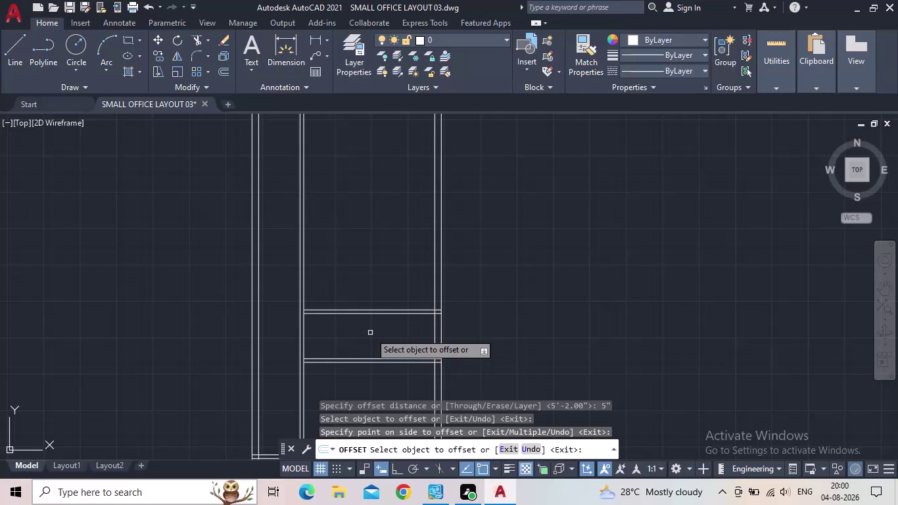
Enter a 9' offset distance and pick the horizontal partition line, then cancel.
text(9)
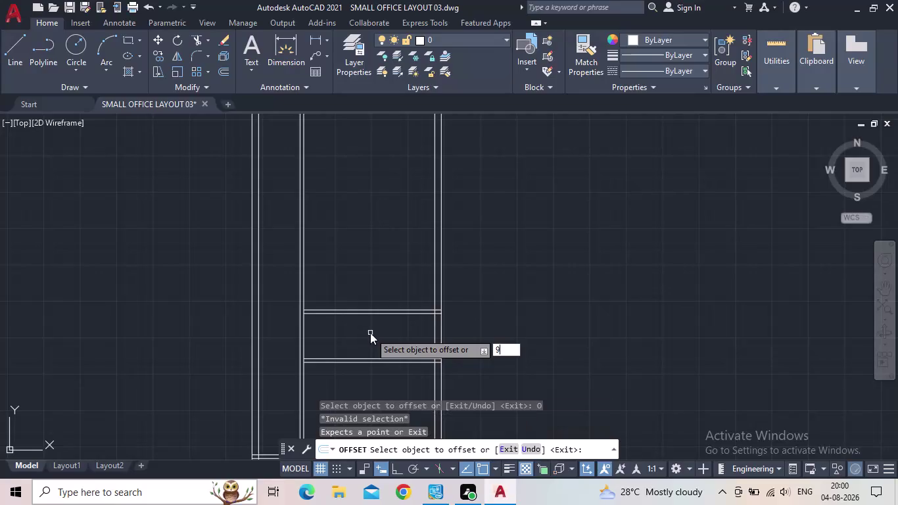
text(')
key(Return)
scroll(up, 3)
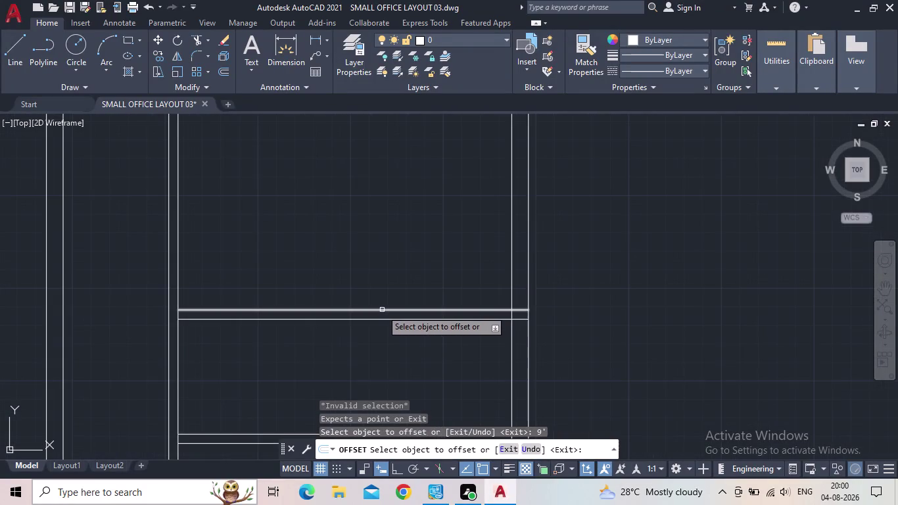
click(381, 310)
key(Escape)
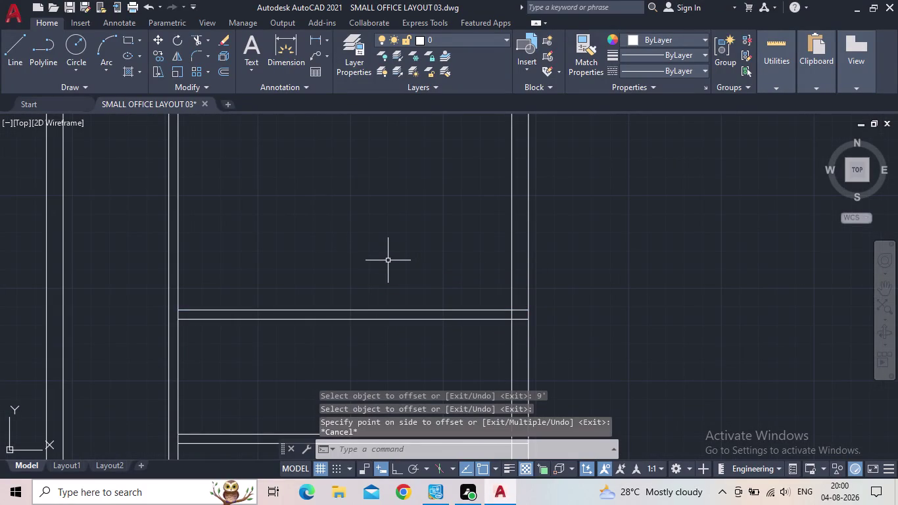
Restart OFFSET with a corrected 9' distance and select the horizontal partition line.
key(o)
key(Return)
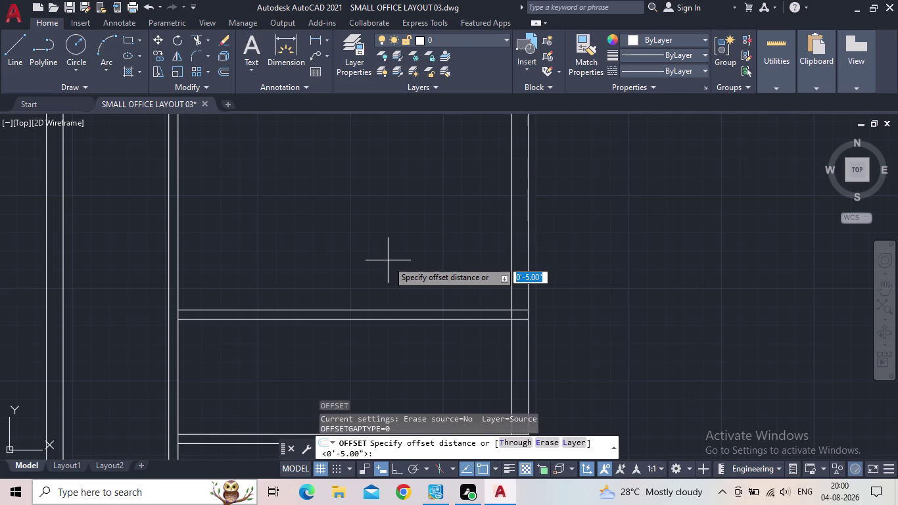
text(9")
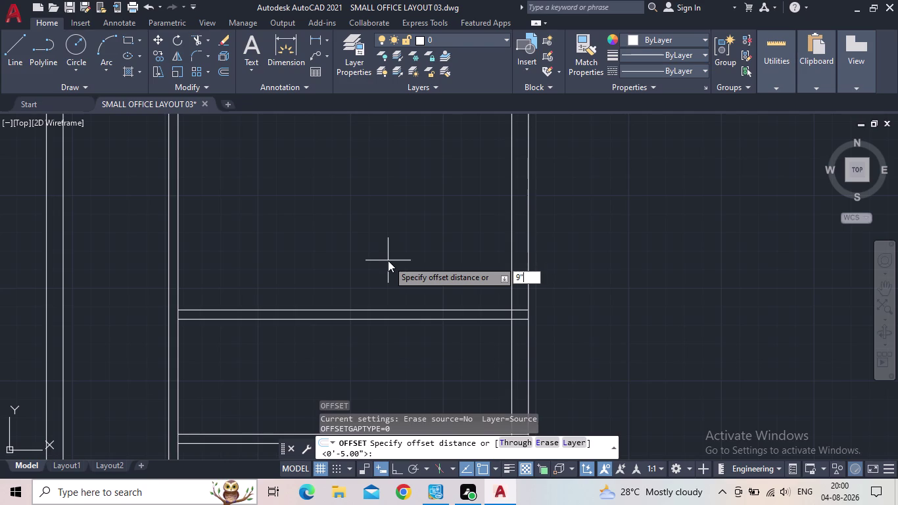
key(BackSpace)
key(BackSpace)
key(9)
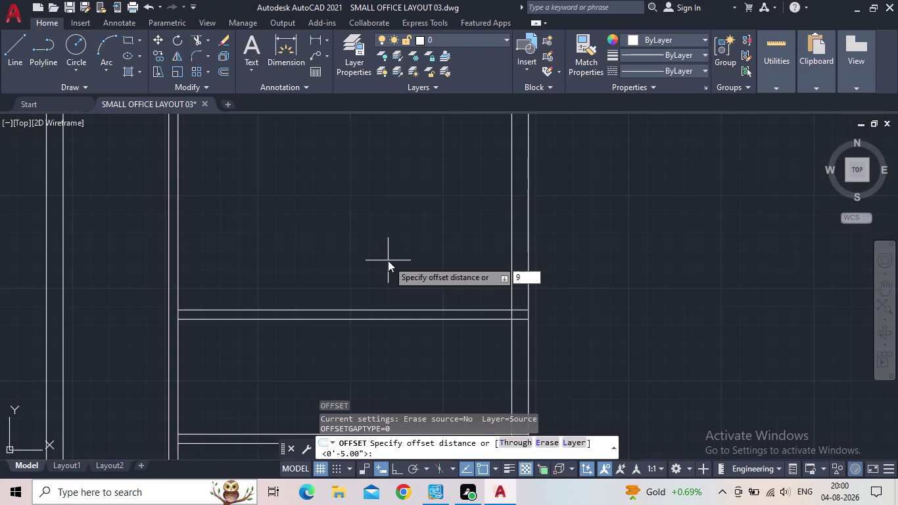
key(apostrophe)
key(Return)
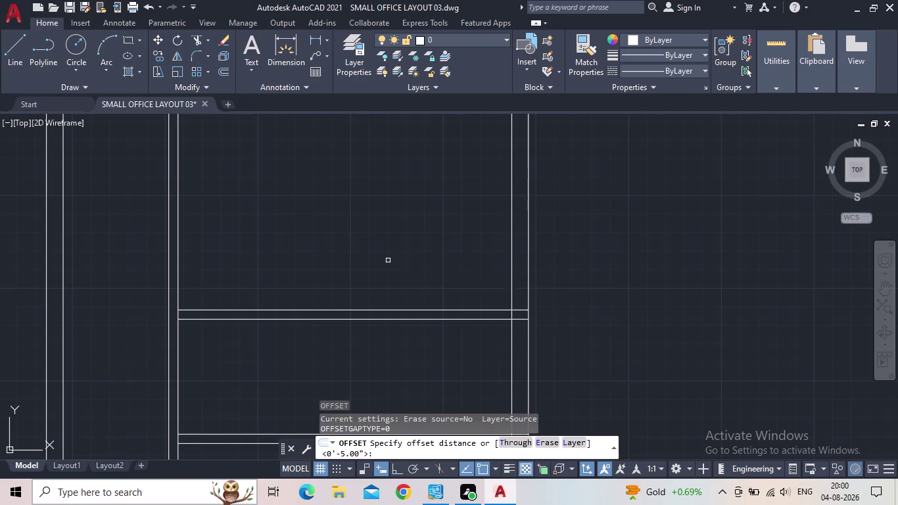
click(400, 309)
scroll(down, 3)
middle_drag(416, 235, 433, 305)
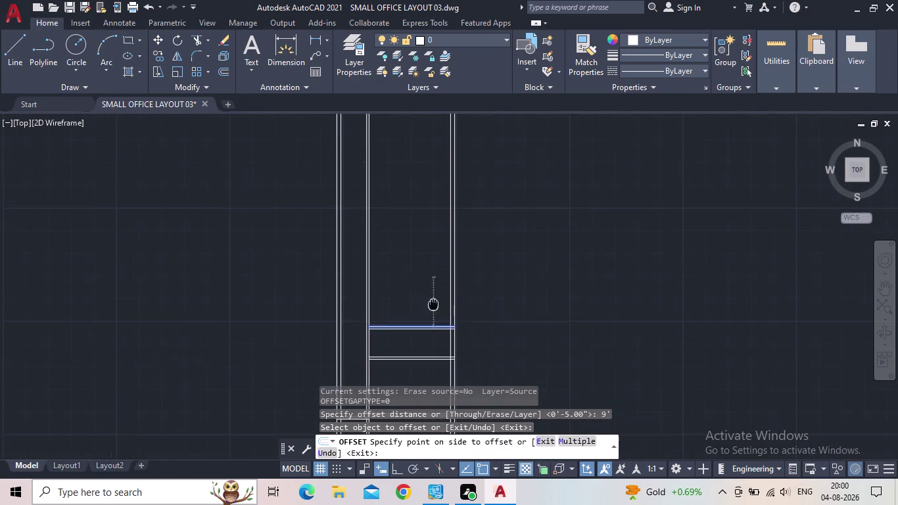
Place the 9-foot copy above, then offset the new partition line 9 inches.
click(424, 284)
key(Escape)
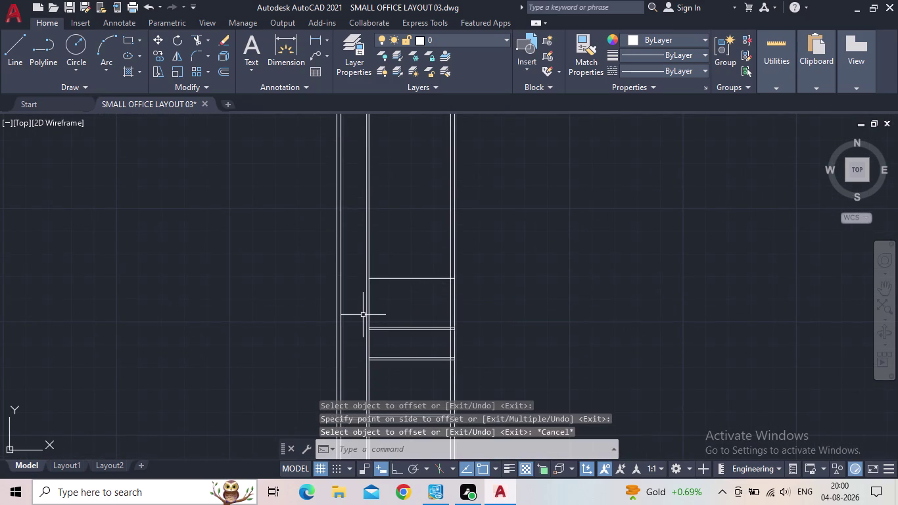
key(o)
key(Return)
text(9)
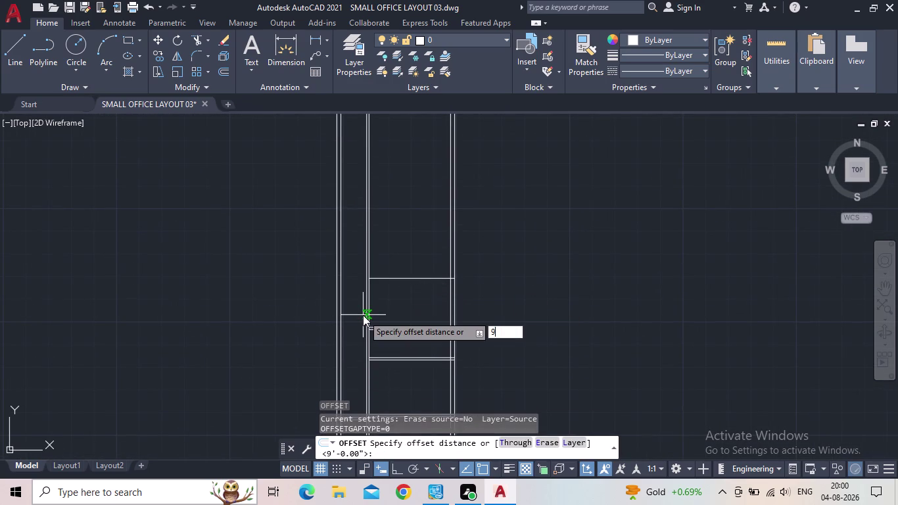
text(")
key(Return)
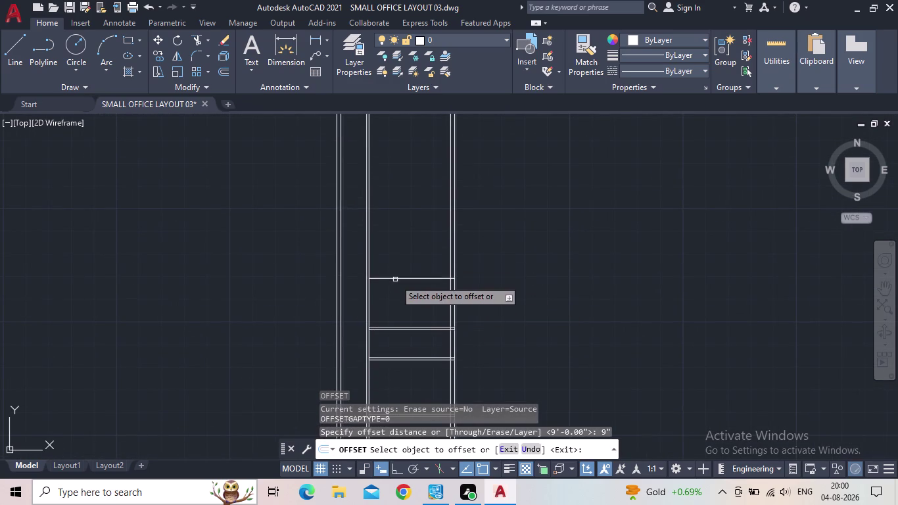
click(395, 279)
click(397, 257)
Pan across the floor plan to review the partitions and exit the offset command.
scroll(up, 3)
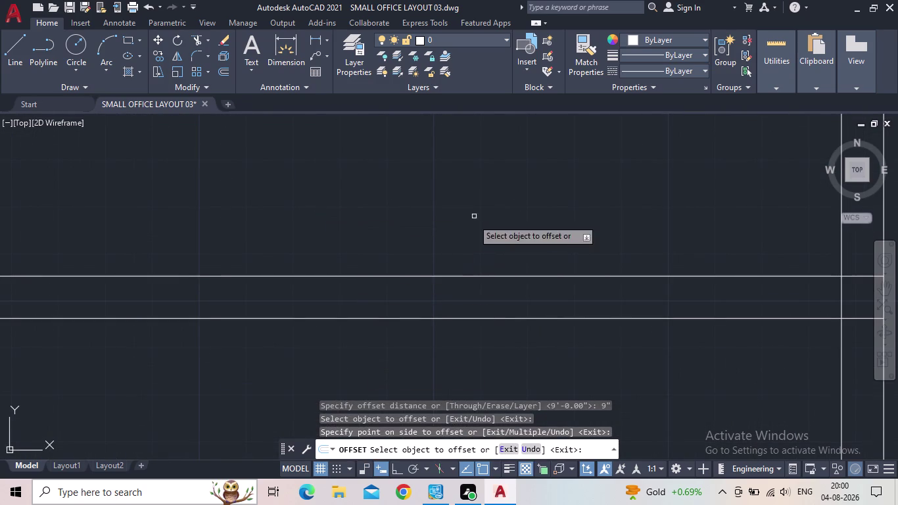
scroll(down, 3)
middle_drag(525, 322, 582, 233)
scroll(down, 3)
middle_drag(562, 231, 556, 236)
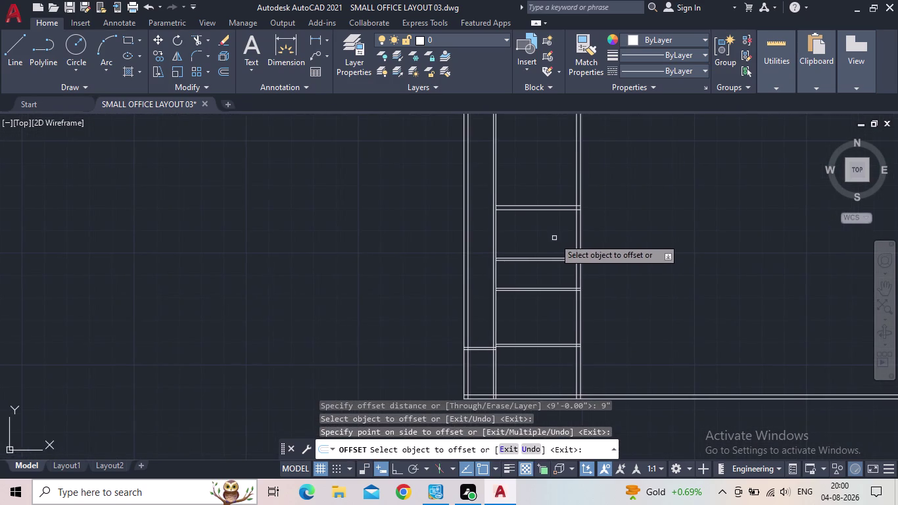
scroll(up, 3)
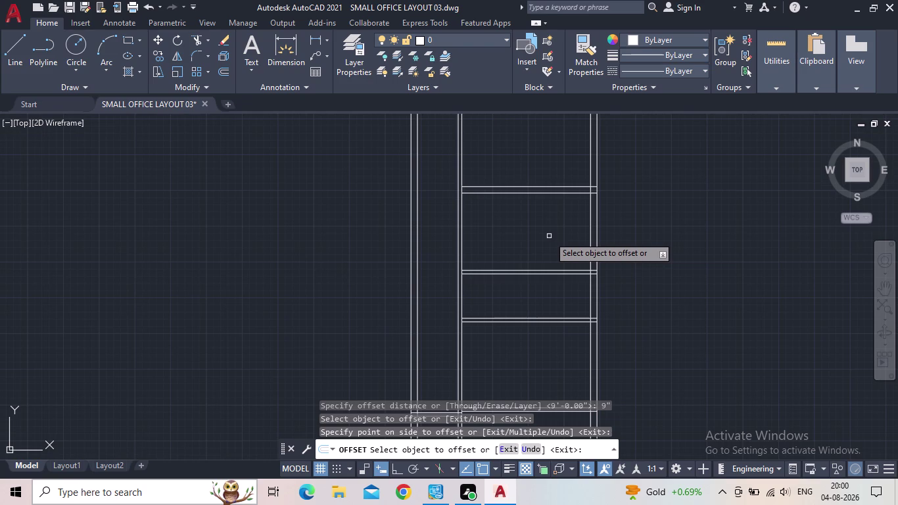
middle_drag(549, 236, 445, 223)
scroll(down, 3)
middle_click(447, 226)
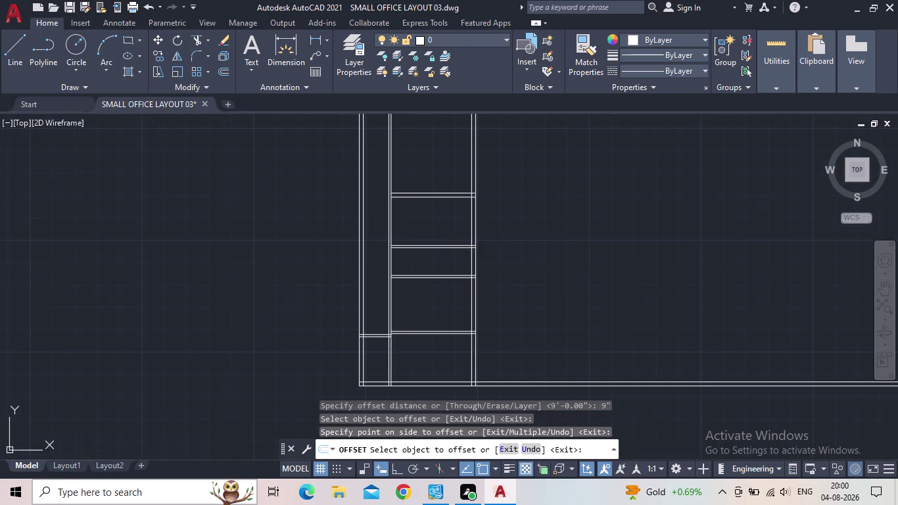
key(t)
key(r)
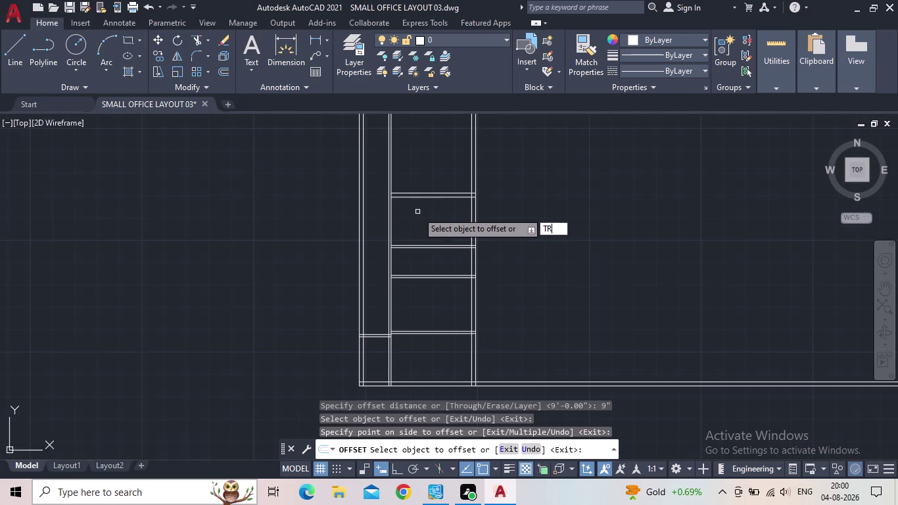
key(BackSpace)
key(BackSpace)
key(e)
key(x)
key(Return)
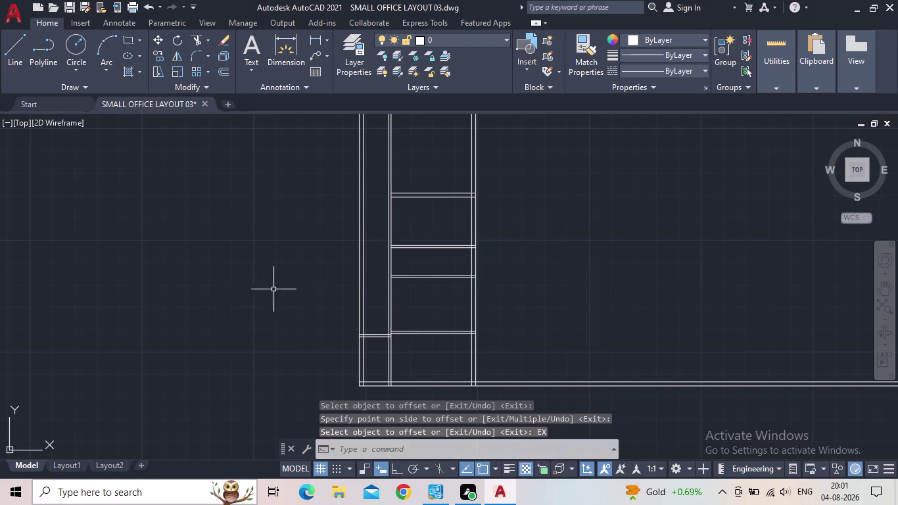
Pan to the upper partition bay, clear the stray selection, and start EXTEND.
scroll(up, 3)
middle_drag(419, 232, 487, 278)
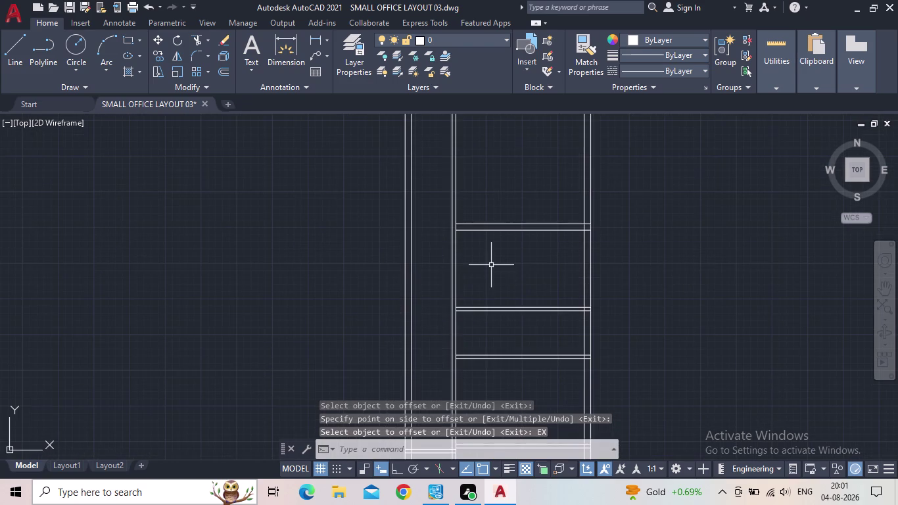
drag(521, 249, 508, 203)
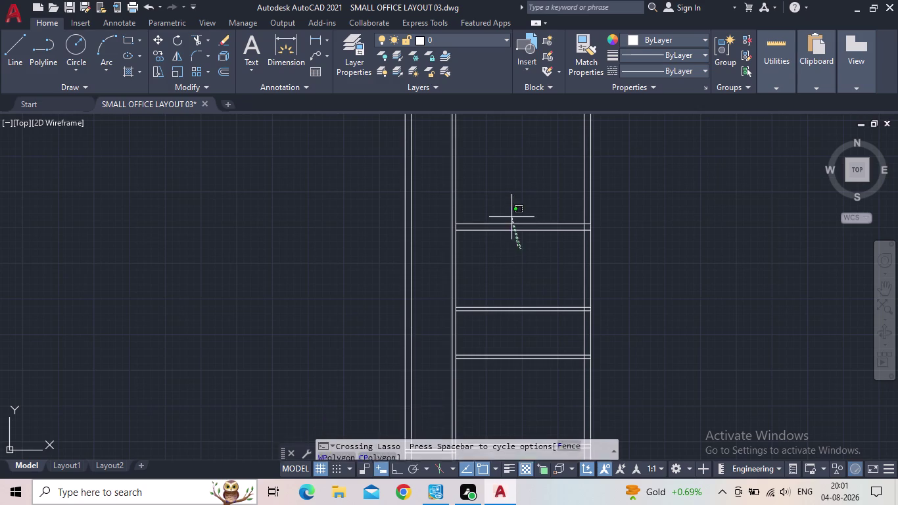
drag(509, 203, 513, 275)
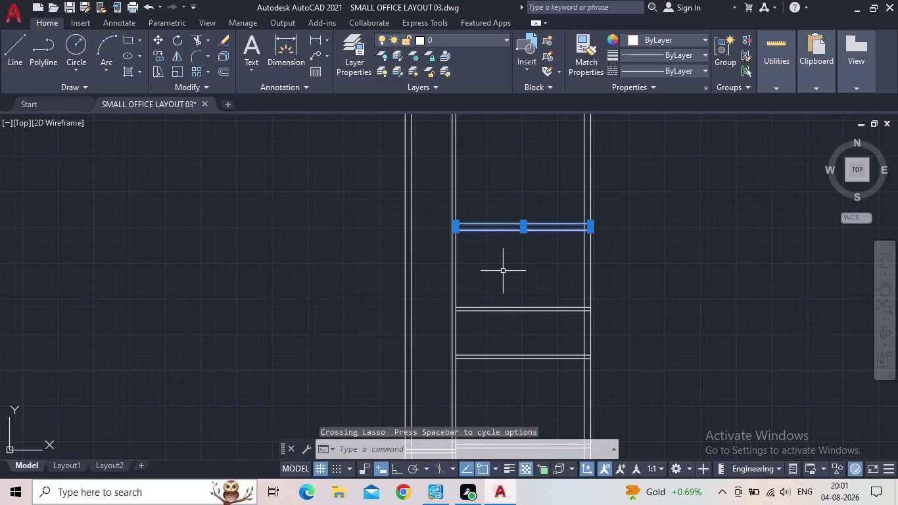
key(Escape)
key(e)
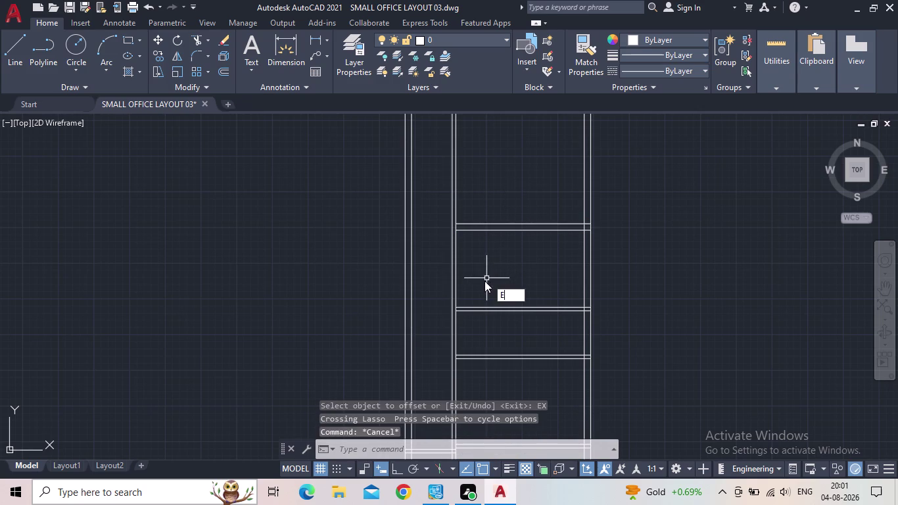
key(x)
key(space)
Extend both upper partition lines left to the outer wall.
drag(513, 249, 507, 204)
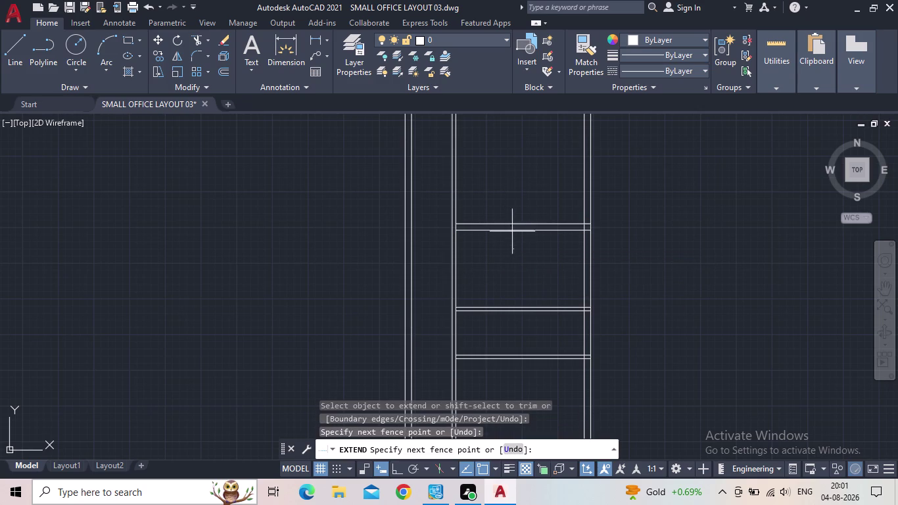
drag(506, 203, 505, 198)
click(487, 233)
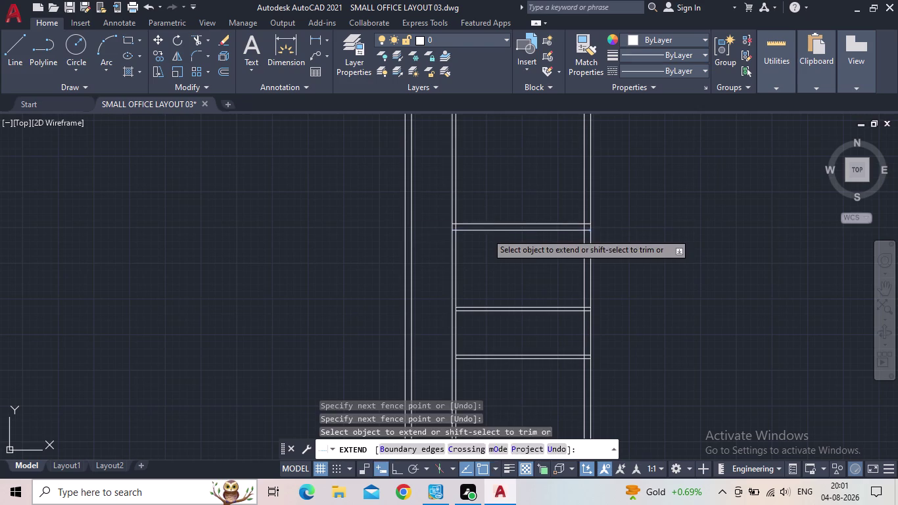
click(481, 229)
click(481, 225)
click(477, 224)
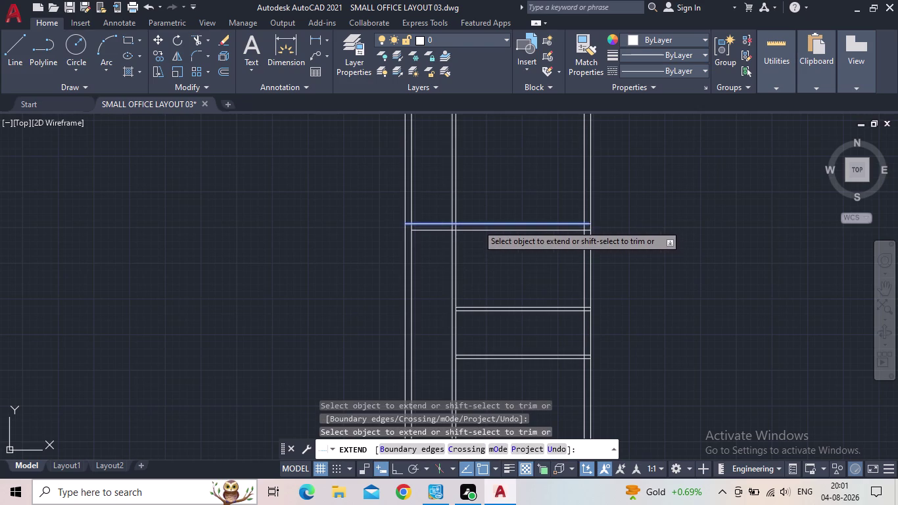
click(439, 230)
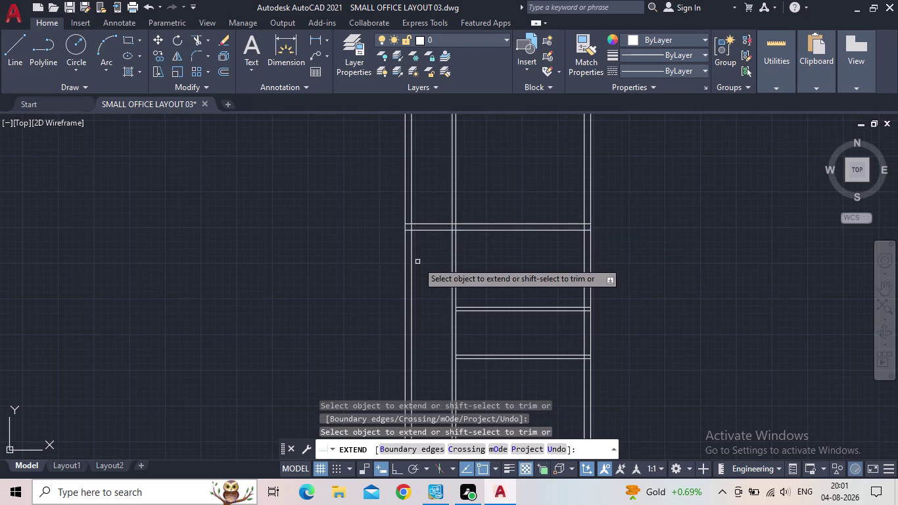
key(Escape)
Zoom and pan to view the extended partition lines.
scroll(down, 3)
middle_drag(434, 278, 447, 273)
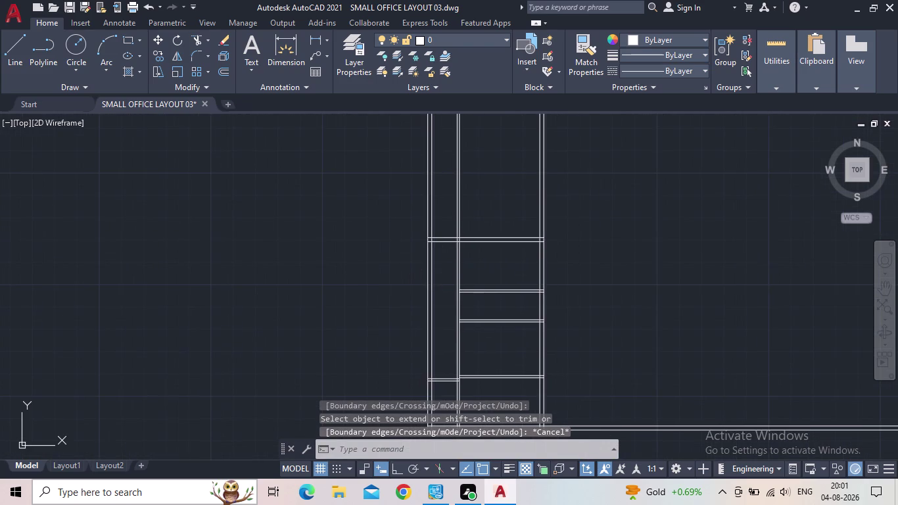
scroll(down, 3)
middle_click(447, 275)
scroll(up, 3)
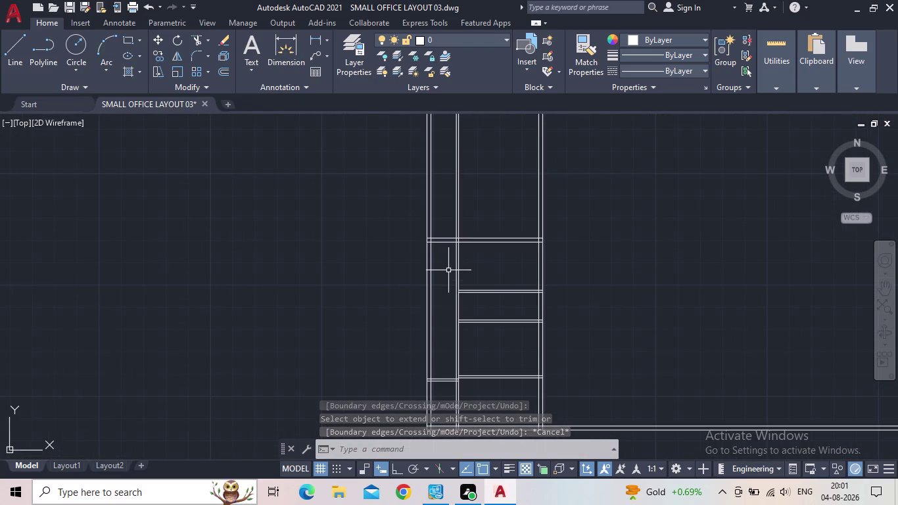